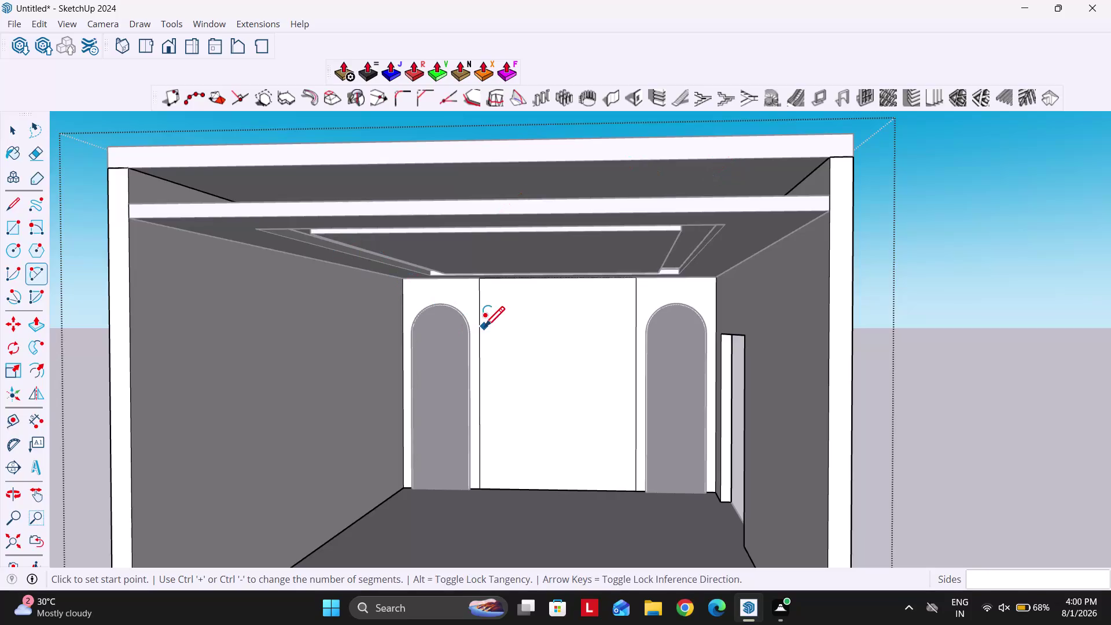
Select the central back wall face and orbit toward the room's left wall.
key(space)
click(521, 330)
scroll(down, 3)
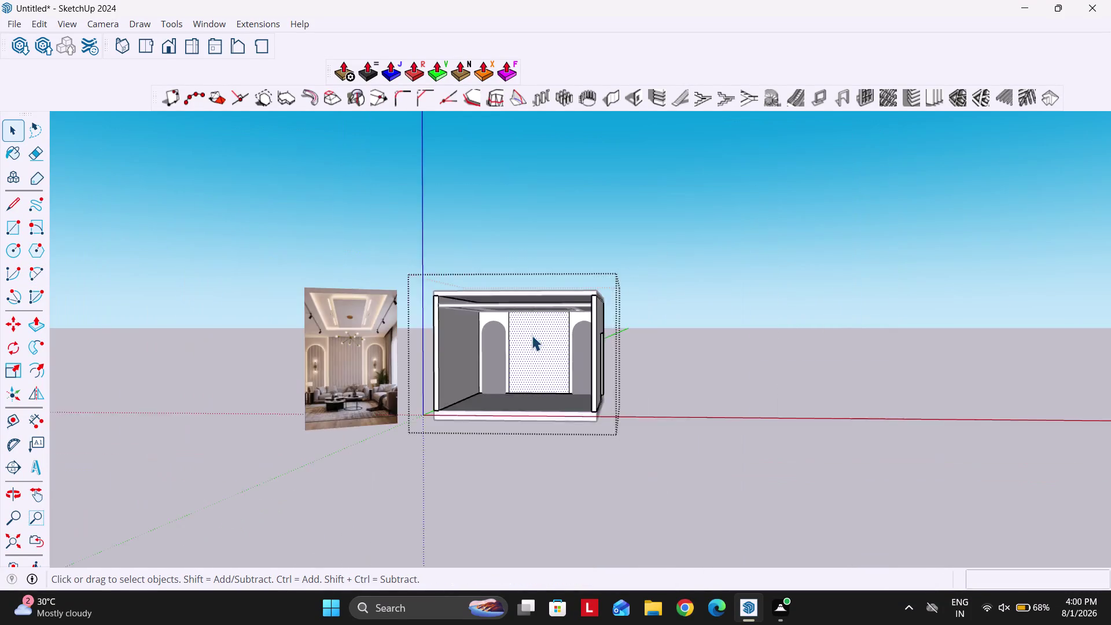
scroll(down, 3)
scroll(up, 3)
scroll(up, 3)
scroll(up, 3)
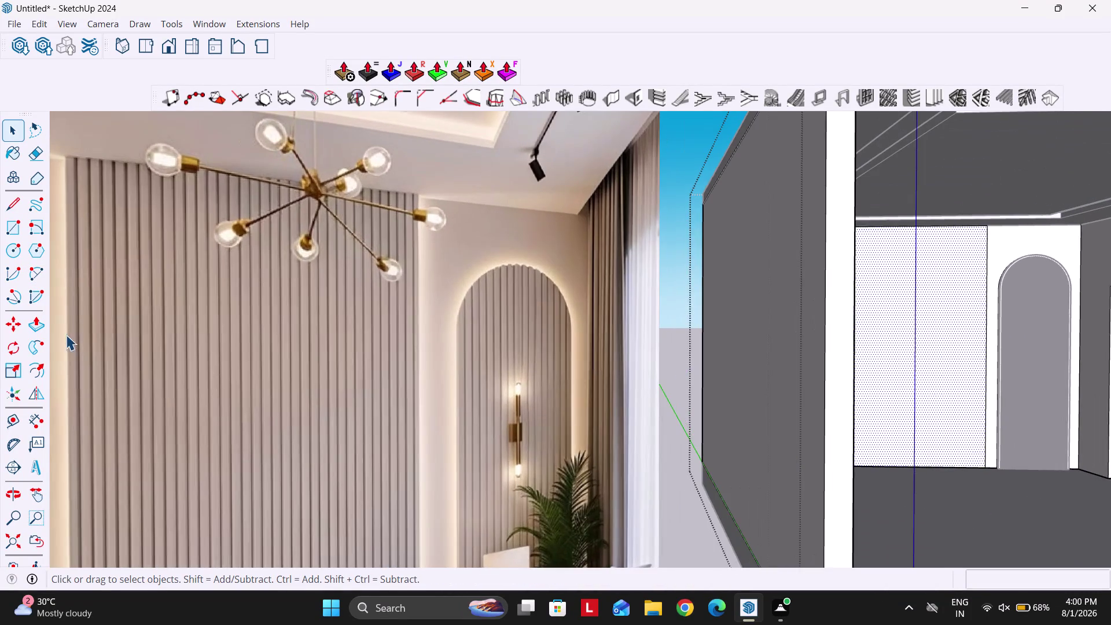
scroll(down, 3)
middle_drag(801, 407, 697, 411)
Push the wall face beside the left arch out 2", then undo it.
key(p)
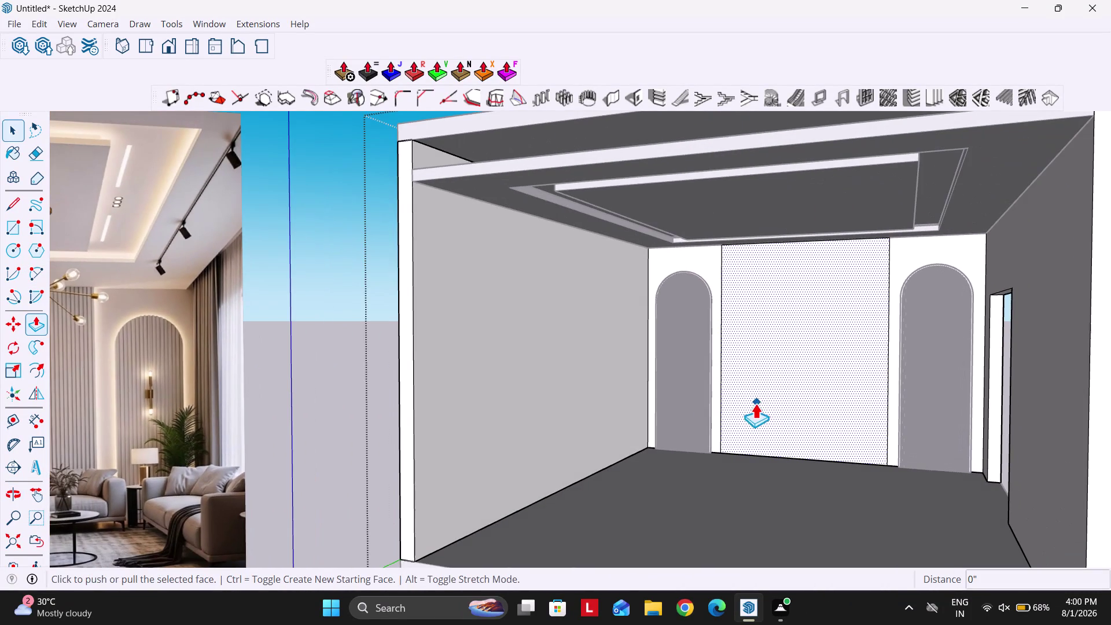
scroll(up, 3)
key(Escape)
click(734, 324)
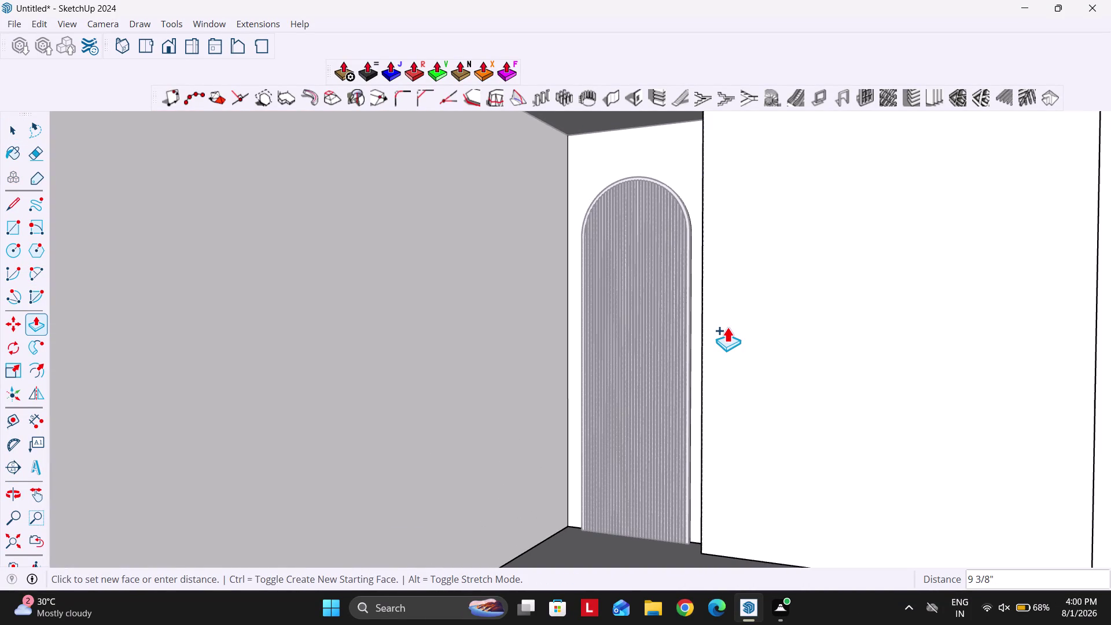
text(2")
key(Return)
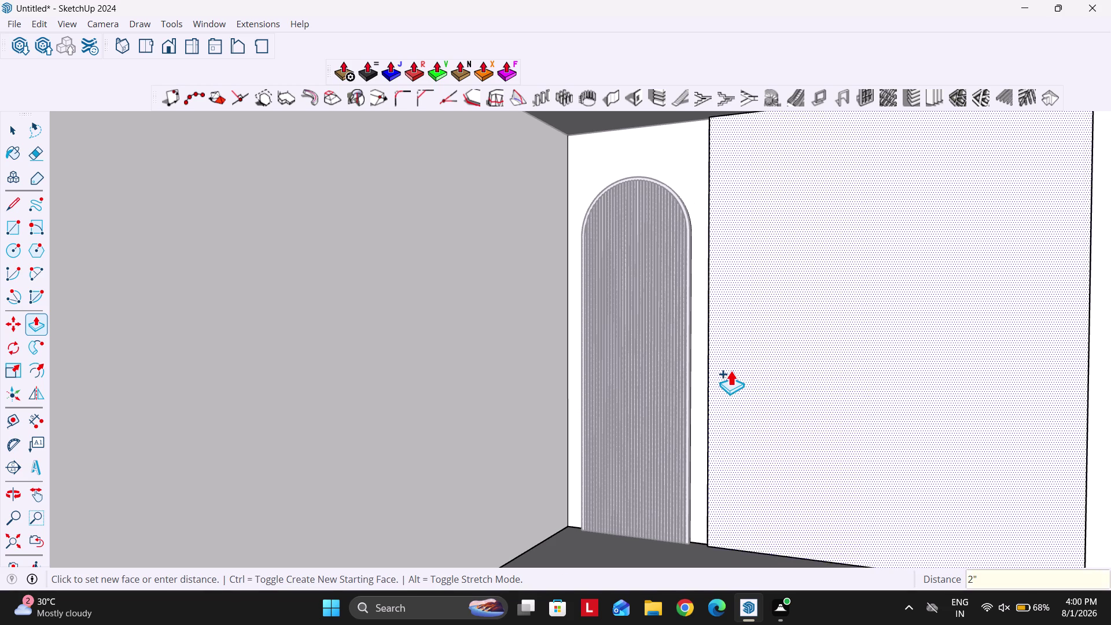
scroll(up, 3)
key(ctrl+z)
Push two wall faces beside the left arch out 1" each.
click(753, 396)
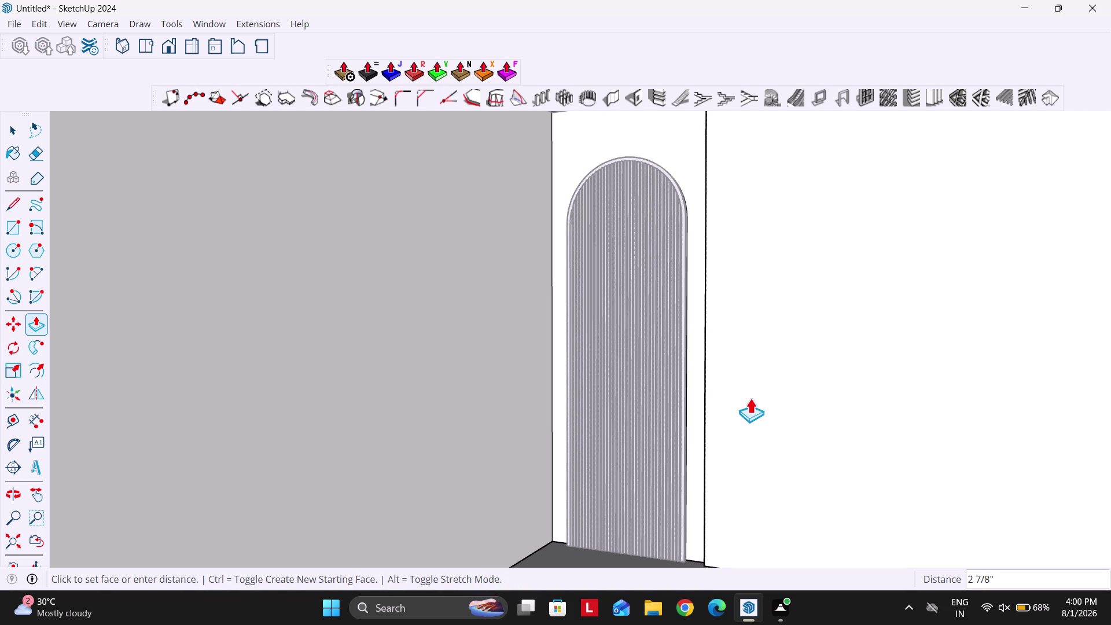
text(1")
key(Return)
click(742, 403)
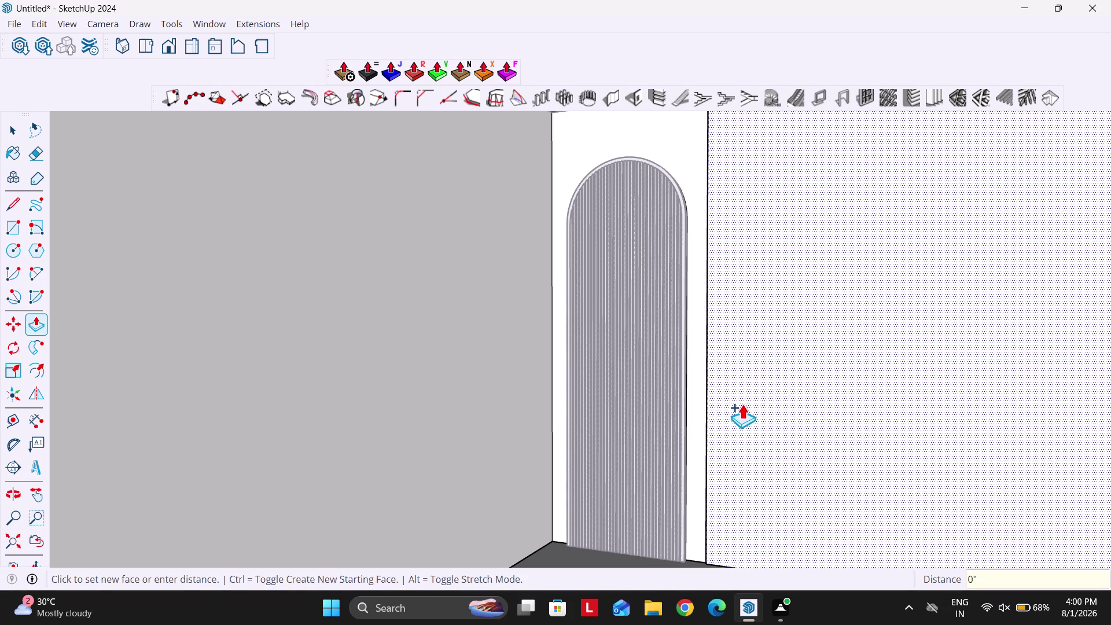
text(1")
key(Return)
scroll(down, 3)
key(space)
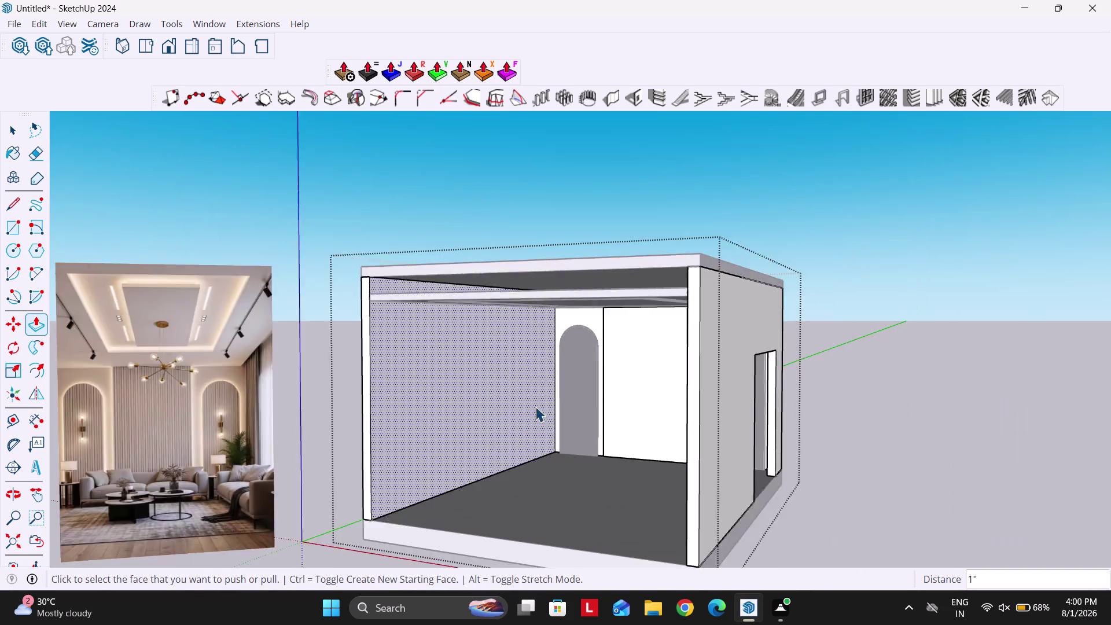
Orbit to see the whole room and undo the last two push/pulls.
scroll(down, 3)
scroll(up, 3)
middle_drag(681, 386, 557, 385)
scroll(up, 3)
key(Escape)
key(Escape)
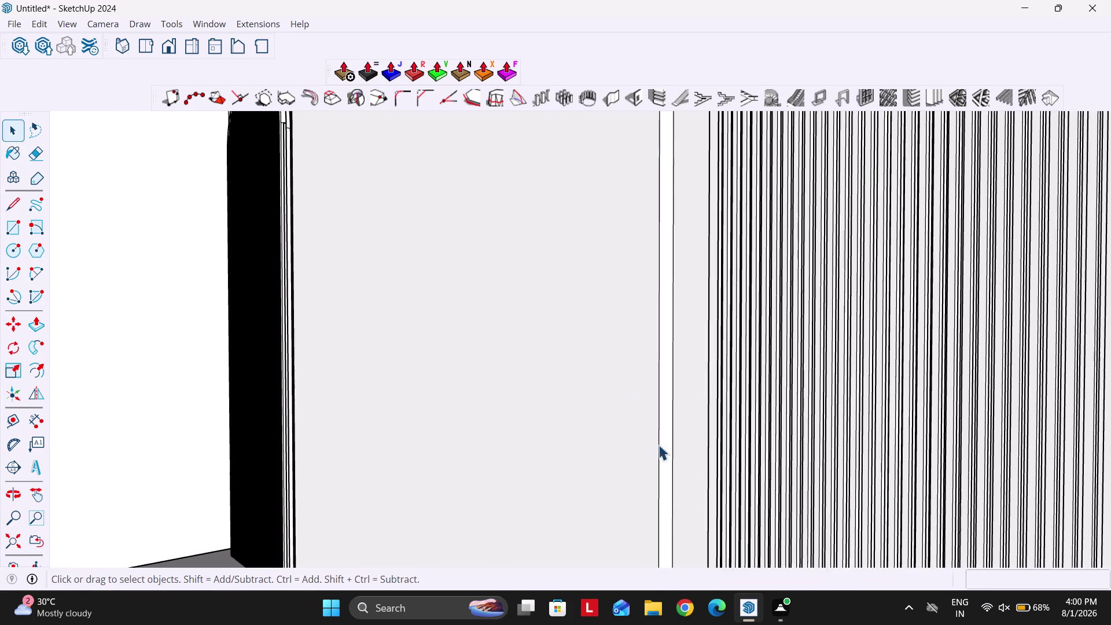
key(ctrl+z)
key(ctrl+z)
Push the narrow strips beside the fluted panel out 1".
key(p)
click(647, 444)
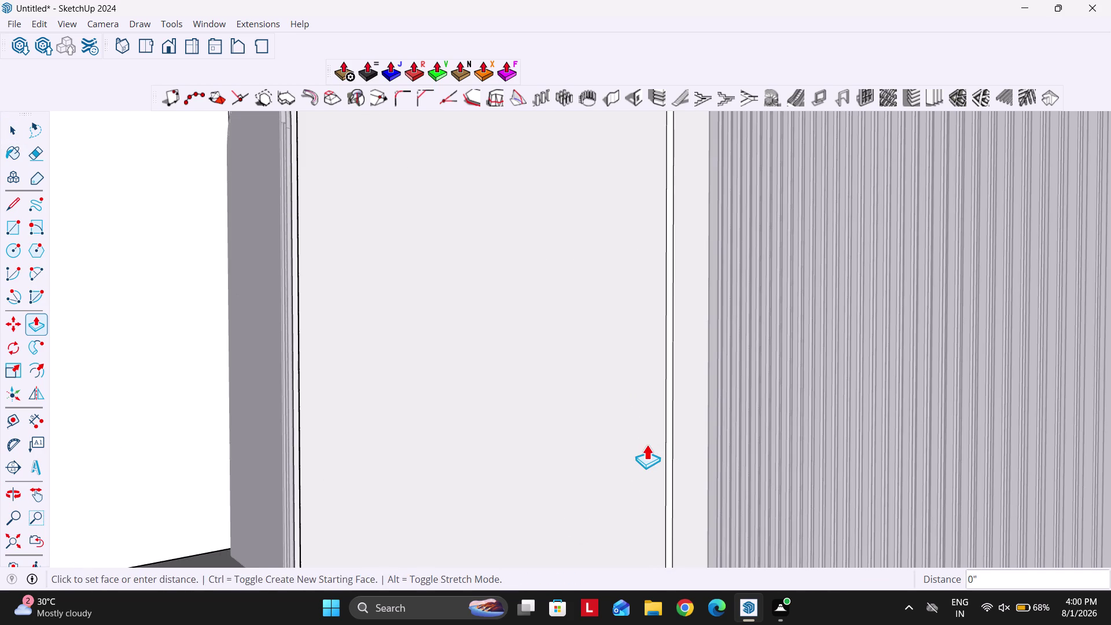
text(1")
key(Return)
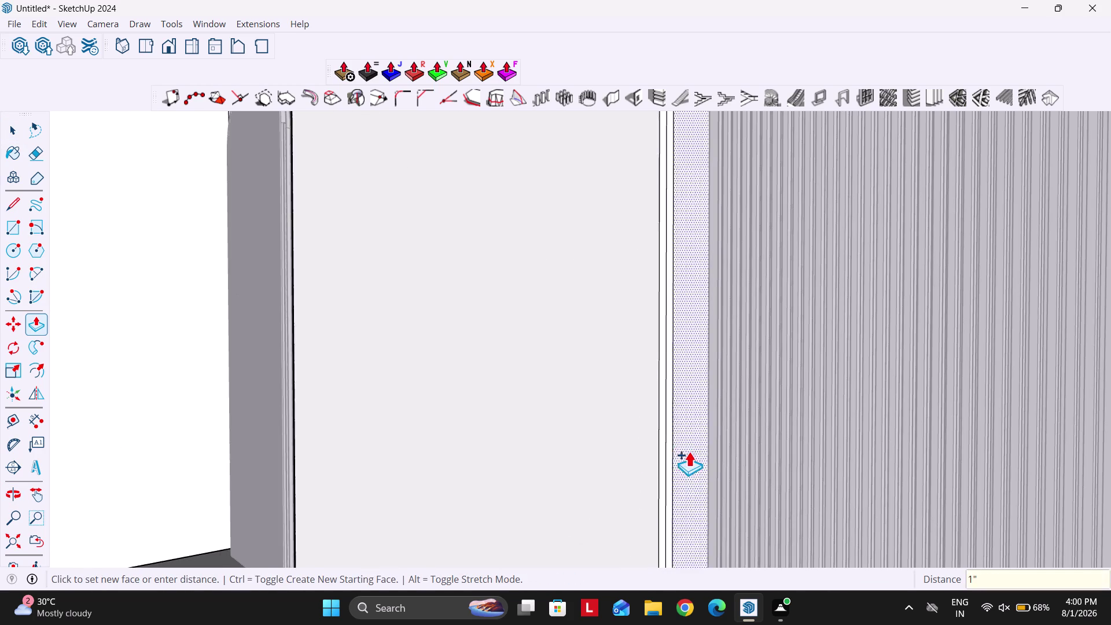
scroll(up, 3)
key(Escape)
click(682, 440)
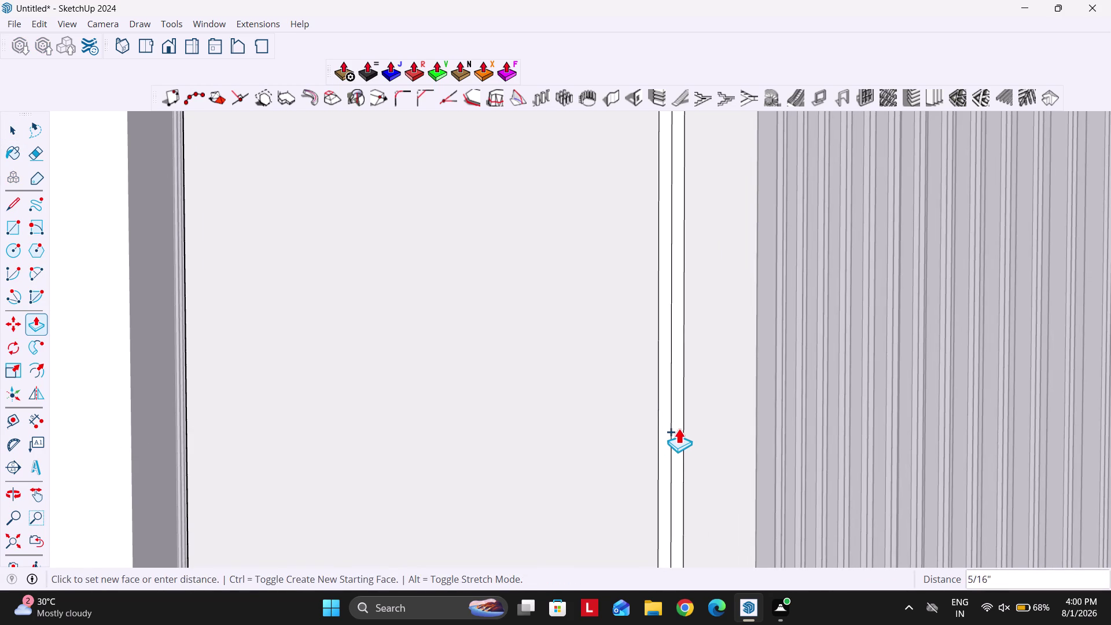
scroll(up, 3)
key(Escape)
click(678, 432)
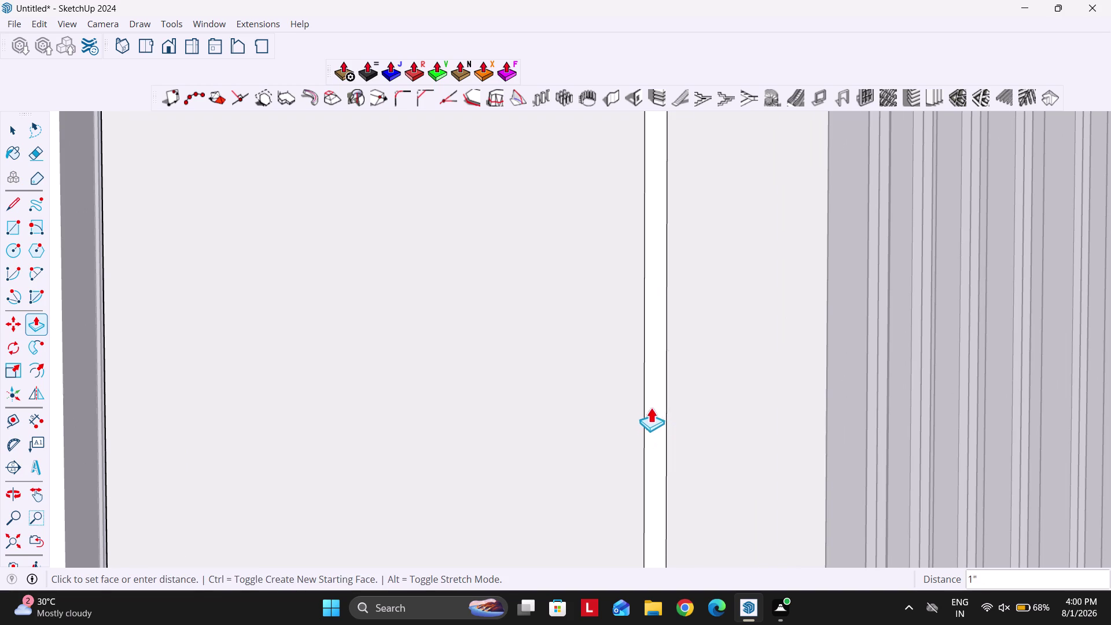
text(1")
key(Return)
Push the thin strip next to the fluted panel out 2".
middle_drag(680, 419, 746, 441)
scroll(down, 3)
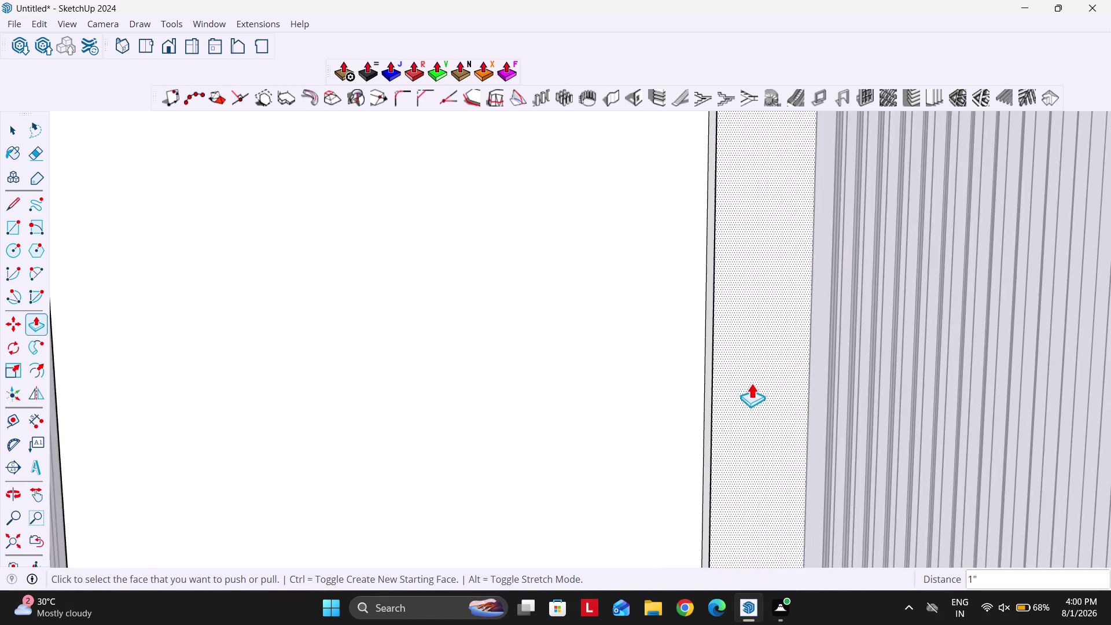
middle_drag(737, 386, 550, 384)
key(ctrl+z)
scroll(up, 3)
click(570, 390)
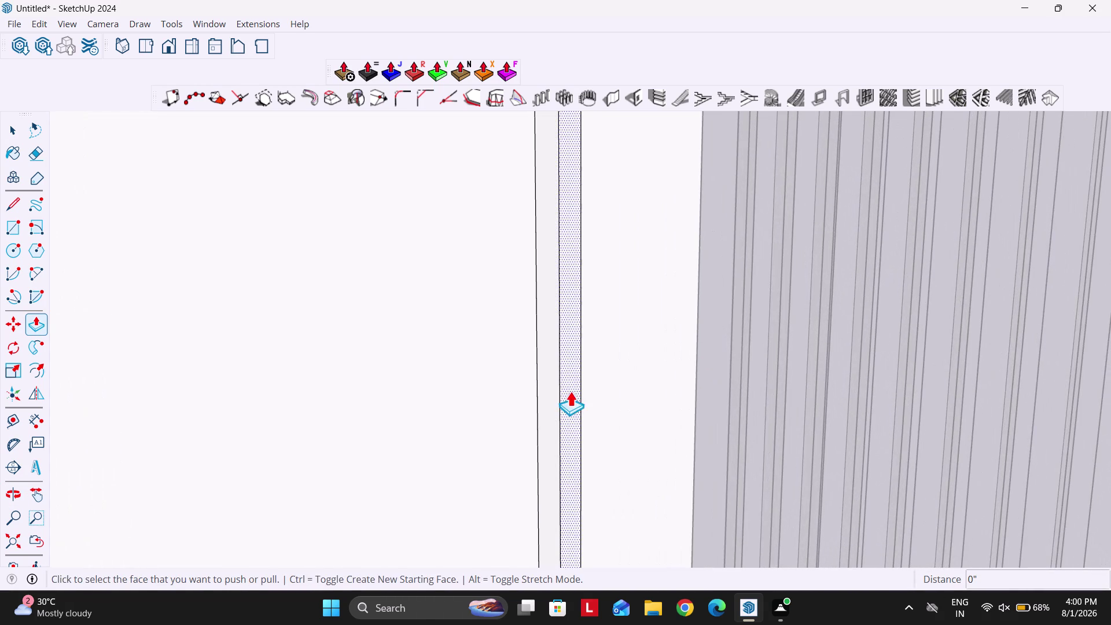
text(2")
key(Return)
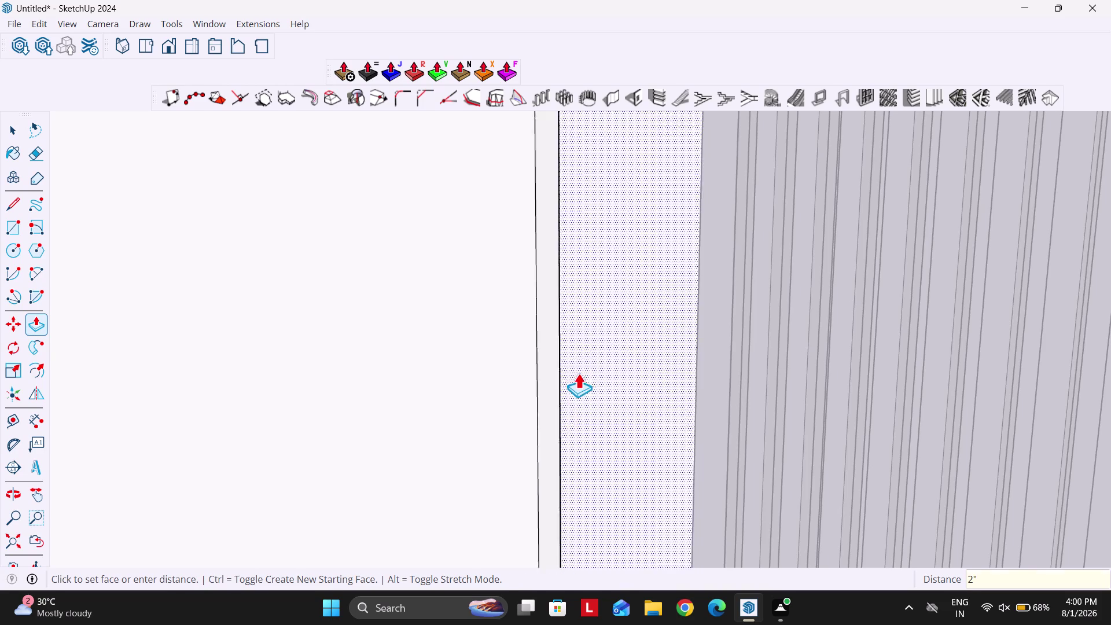
scroll(down, 3)
Repeat the 2" push on the strip beside the right arched panel's fluting.
middle_drag(649, 332, 604, 333)
middle_drag(451, 359, 637, 345)
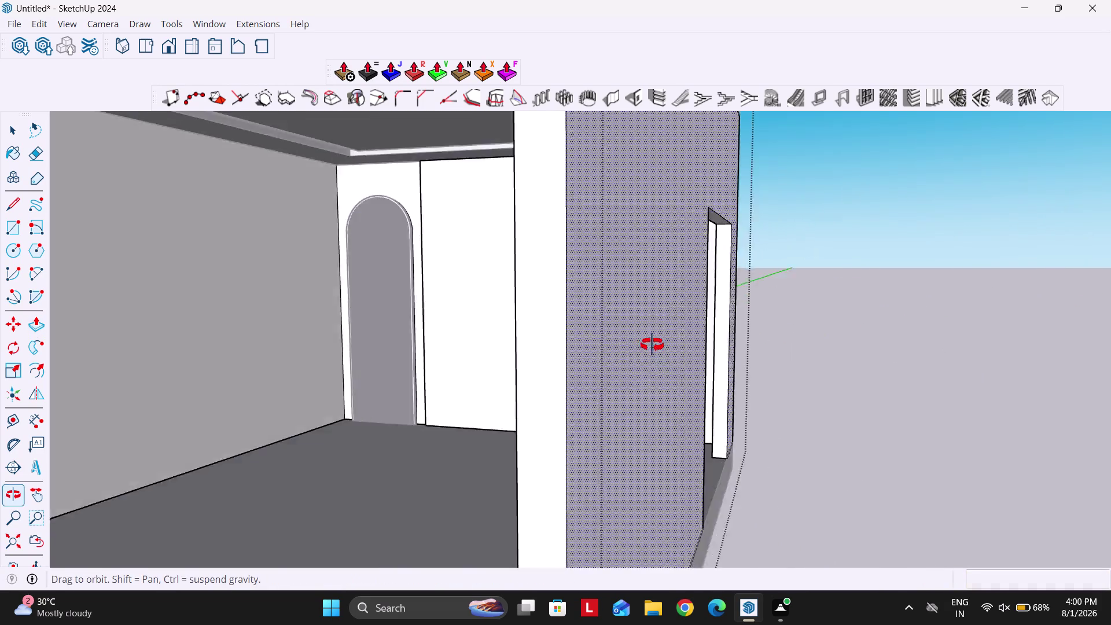
middle_drag(638, 345, 680, 343)
scroll(down, 3)
middle_drag(604, 317, 675, 317)
scroll(up, 3)
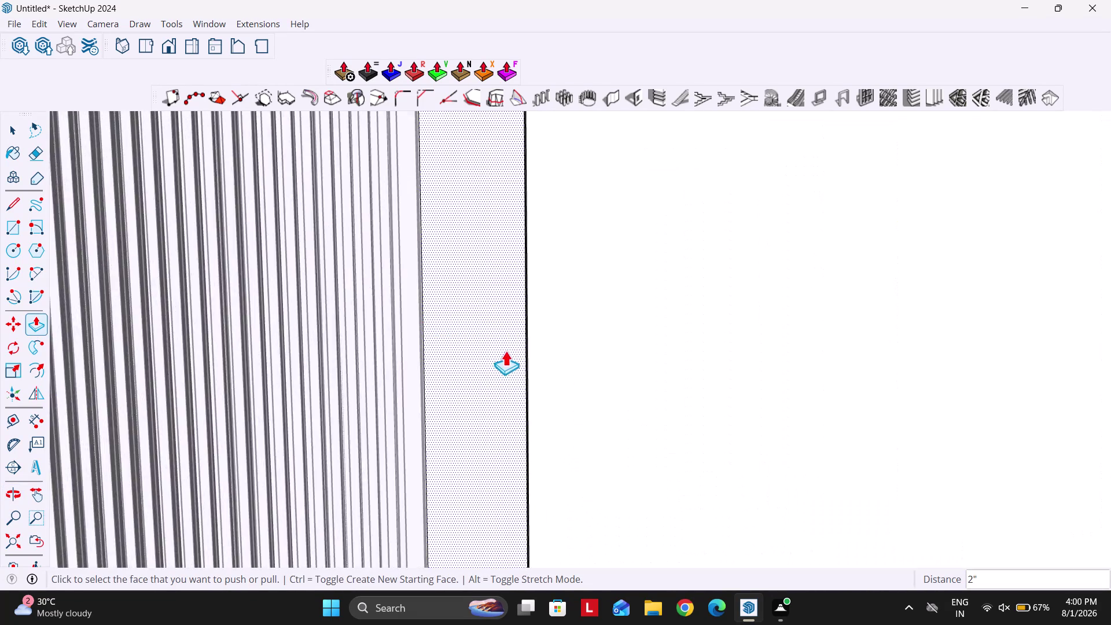
scroll(up, 3)
middle_drag(483, 353, 621, 354)
double_click(550, 361)
key(space)
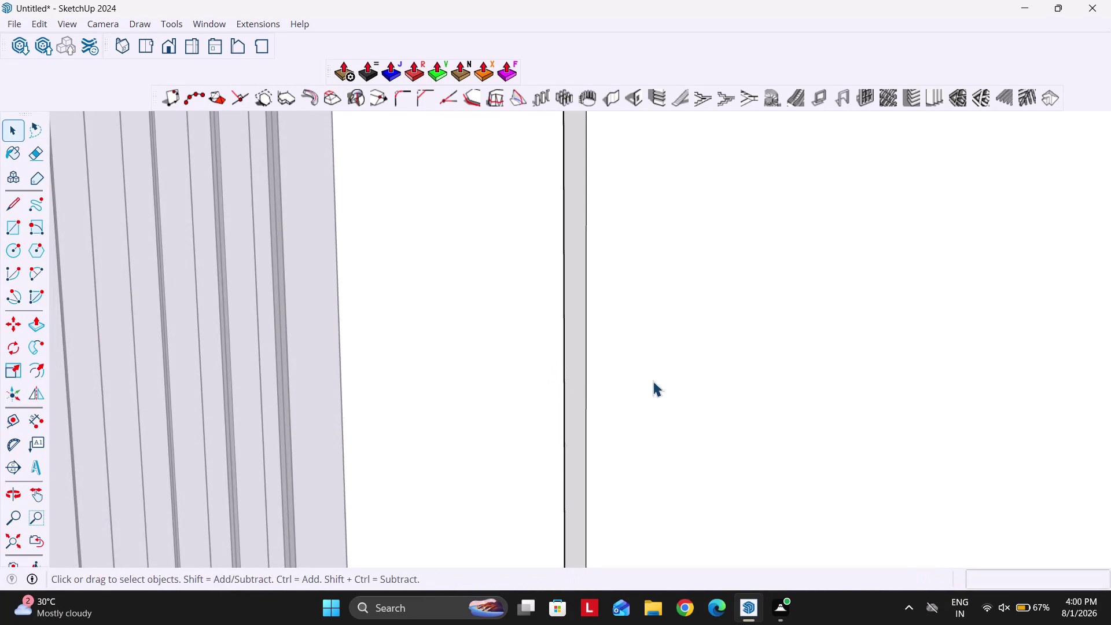
Orbit back to face the back wall and leave the Push/Pull tool.
middle_drag(646, 380, 481, 378)
key(Escape)
scroll(down, 3)
key(Escape)
scroll(up, 3)
scroll(down, 3)
key(Escape)
key(Escape)
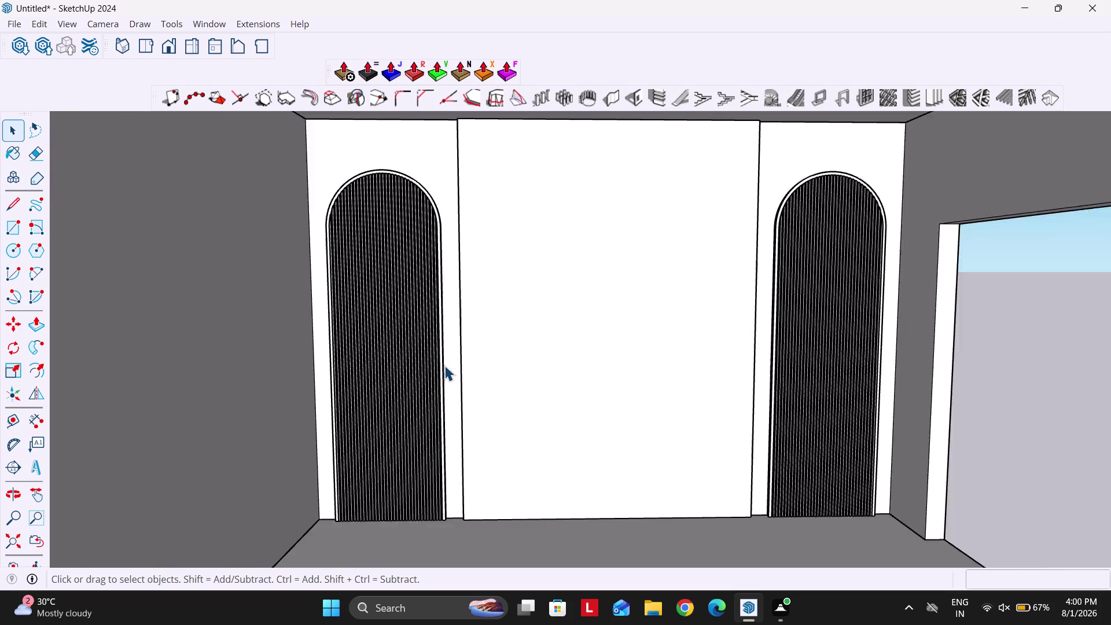
scroll(down, 3)
scroll(down, 3)
Zoom out to fit the room and reference image, then maximize the SketchUp window.
key(Escape)
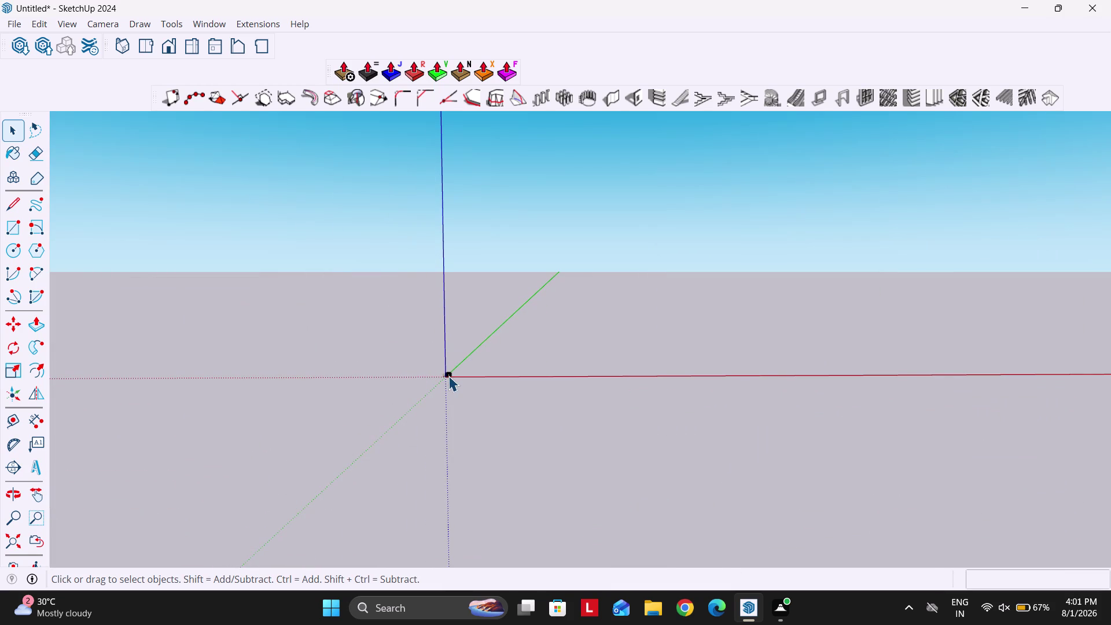
key(Escape)
scroll(up, 3)
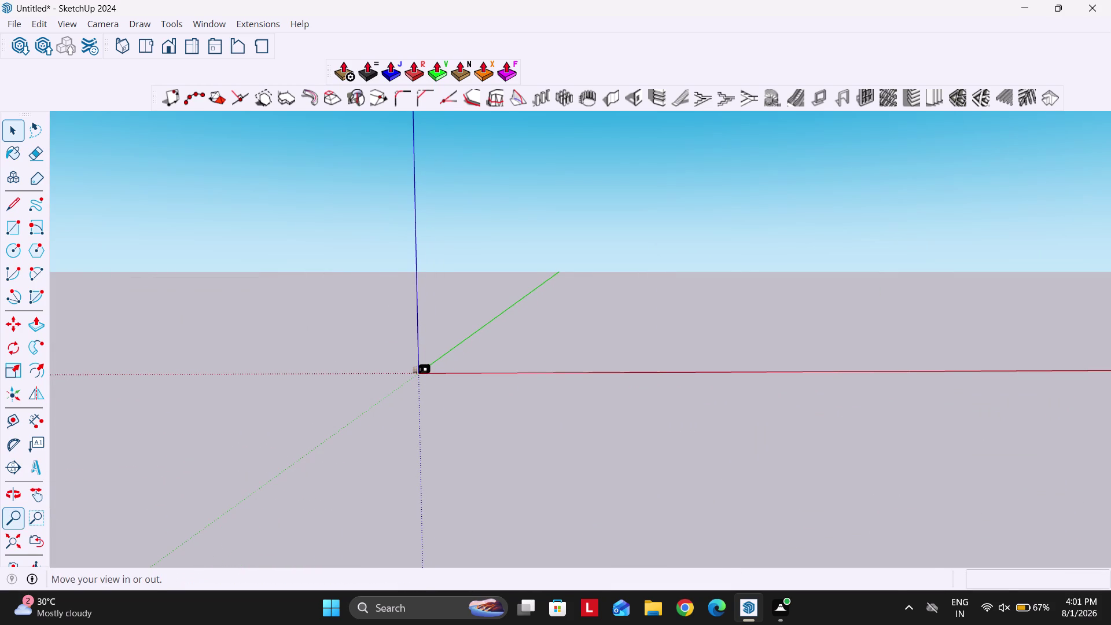
click(10, 529)
drag(79, 0, 53, 100)
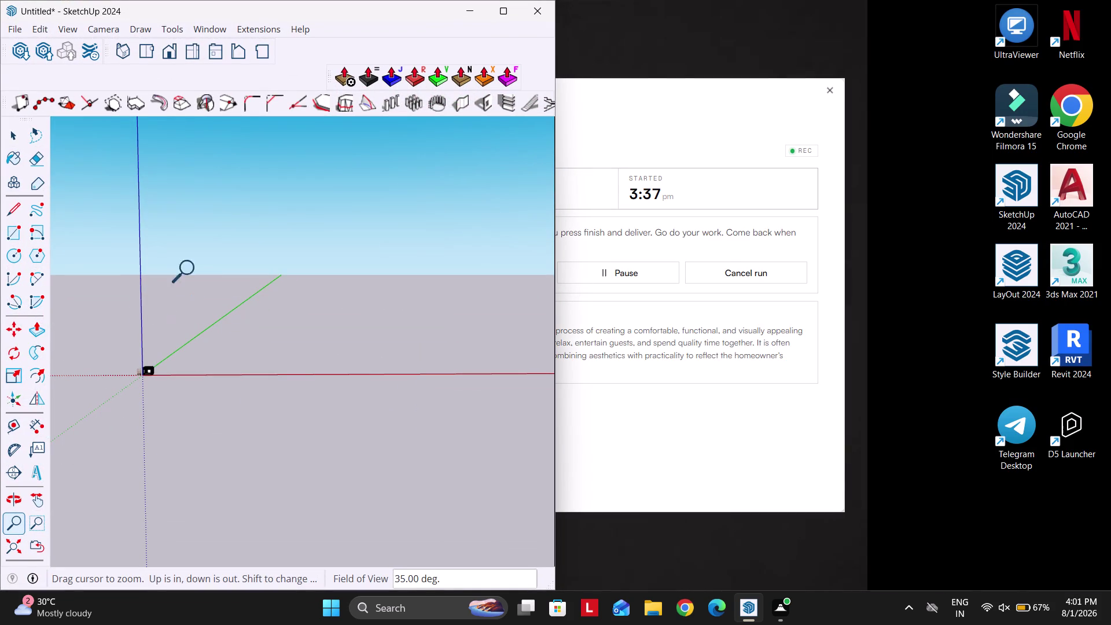
click(14, 545)
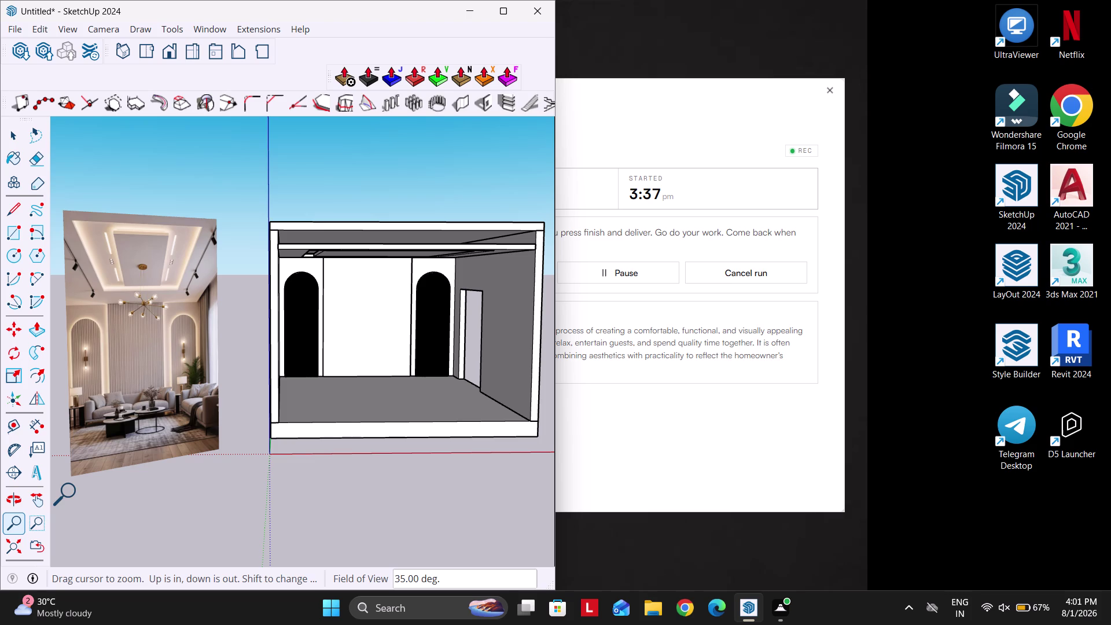
click(503, 10)
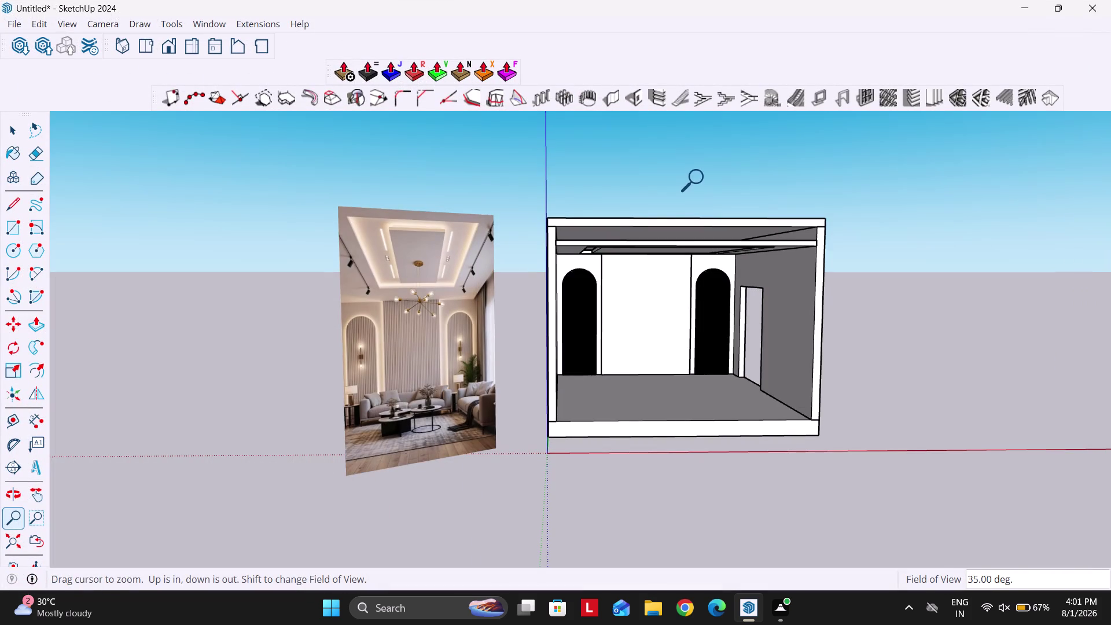